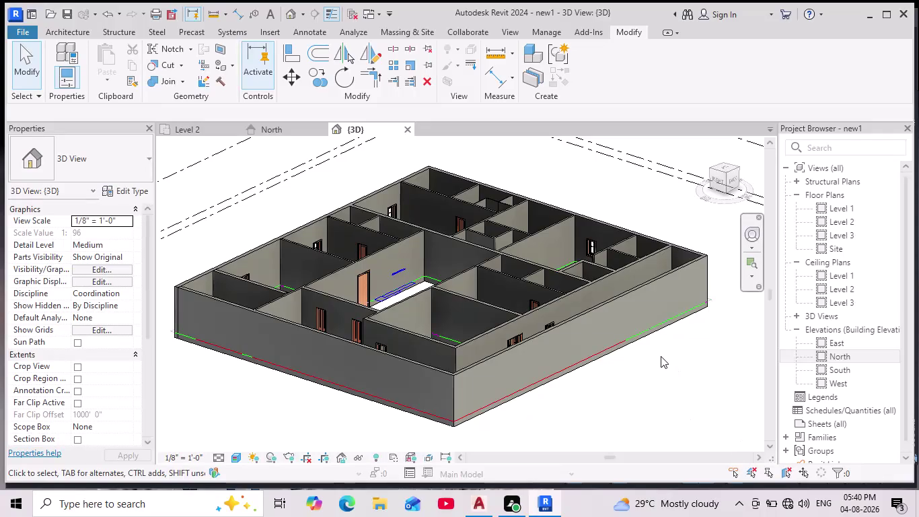
Save the walled 3D model and go back to the Home page listing new1 among recent models.
key(ctrl+s)
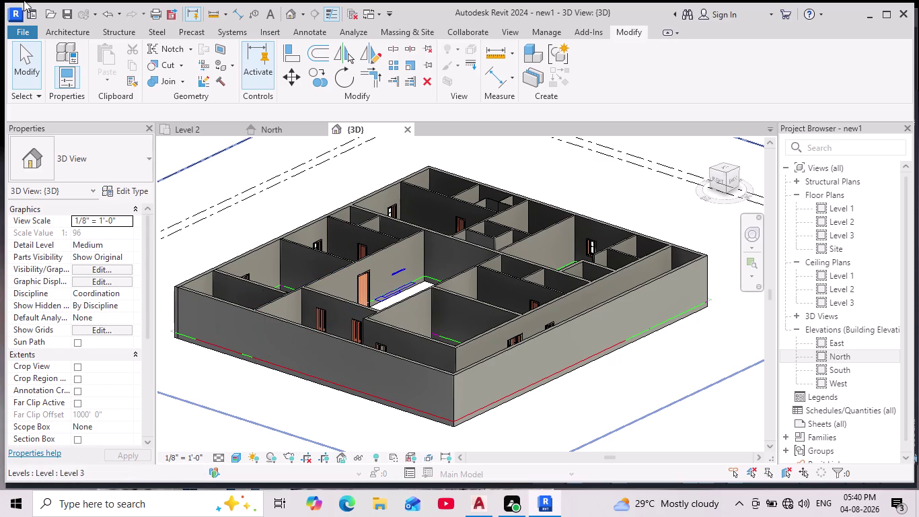
click(32, 19)
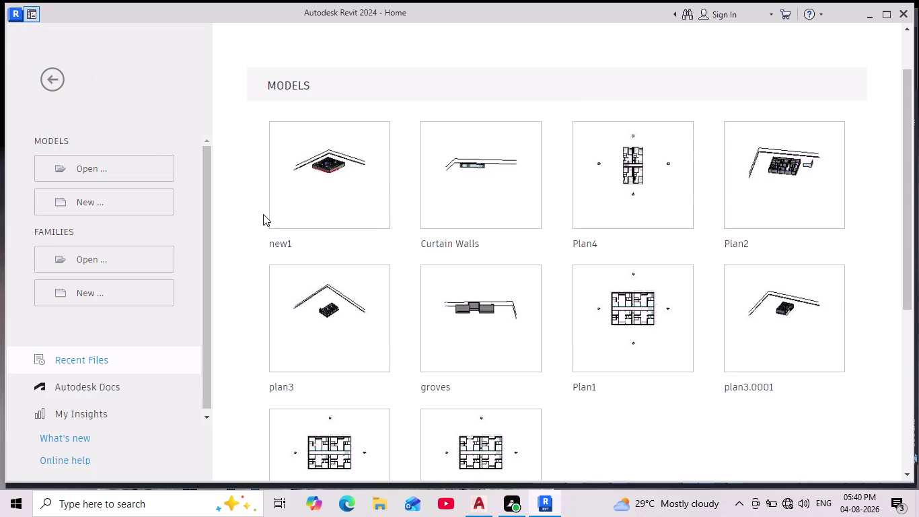